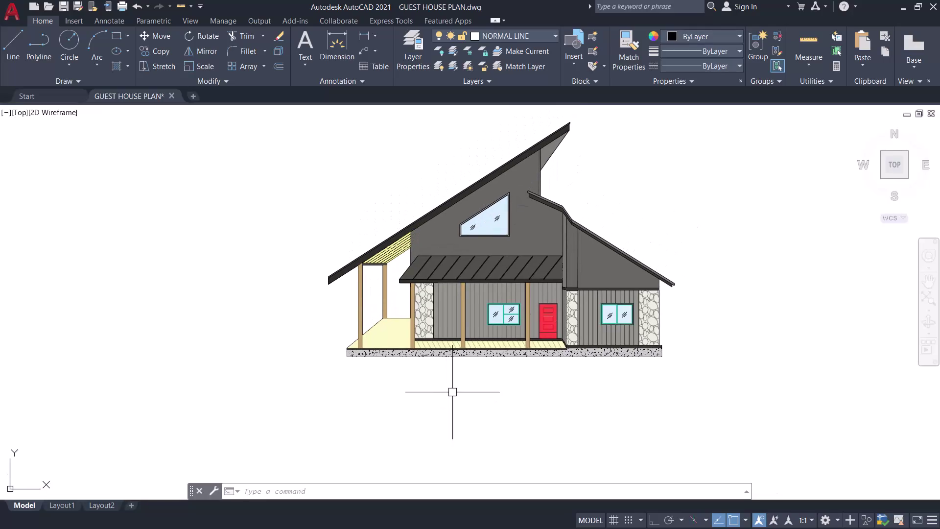
Save the coloured elevation drawing as GUEST HOUSE PLAN.dwg with Ctrl+S.
key(ctrl+s)
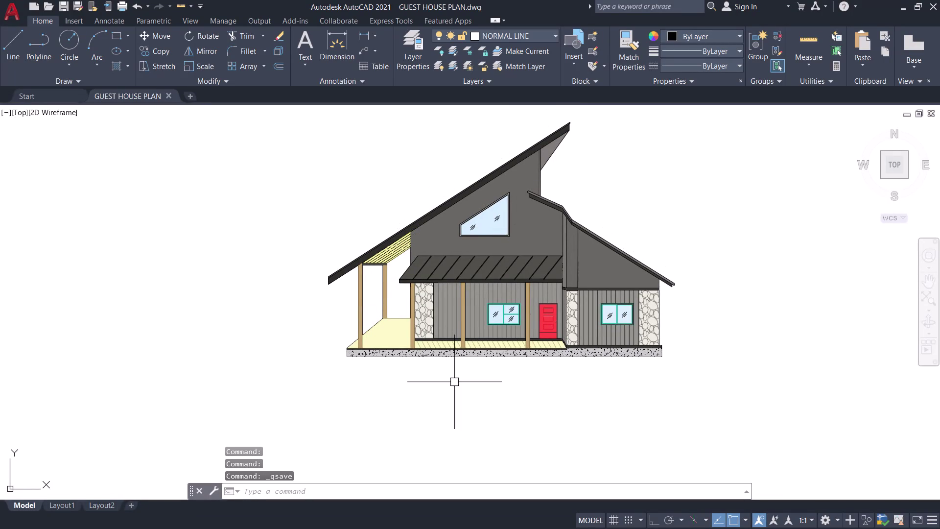
key(ctrl+s)
key(ctrl+s)
key(ctrl+s)
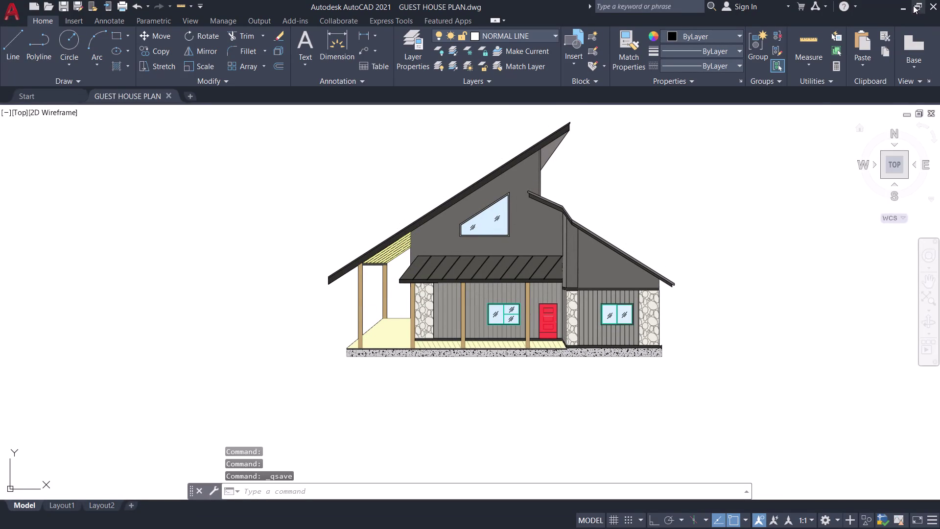